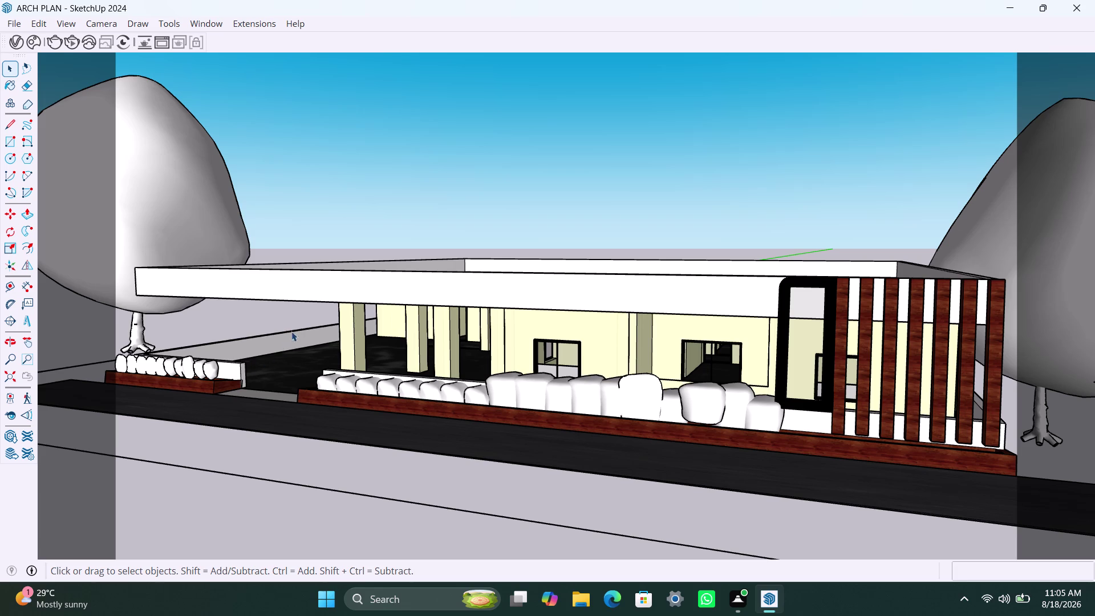
Orbit and zoom out to view the whole house with its hedges and two trees, then open File.
scroll(down, 3)
scroll(down, 3)
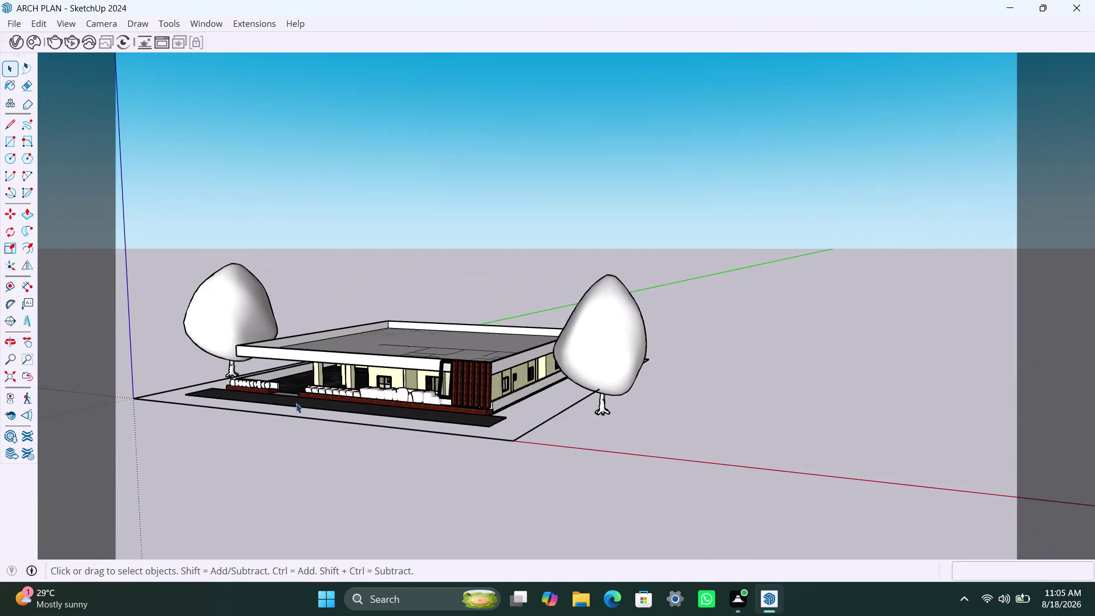
middle_drag(296, 403, 372, 401)
scroll(down, 3)
middle_drag(361, 405, 393, 403)
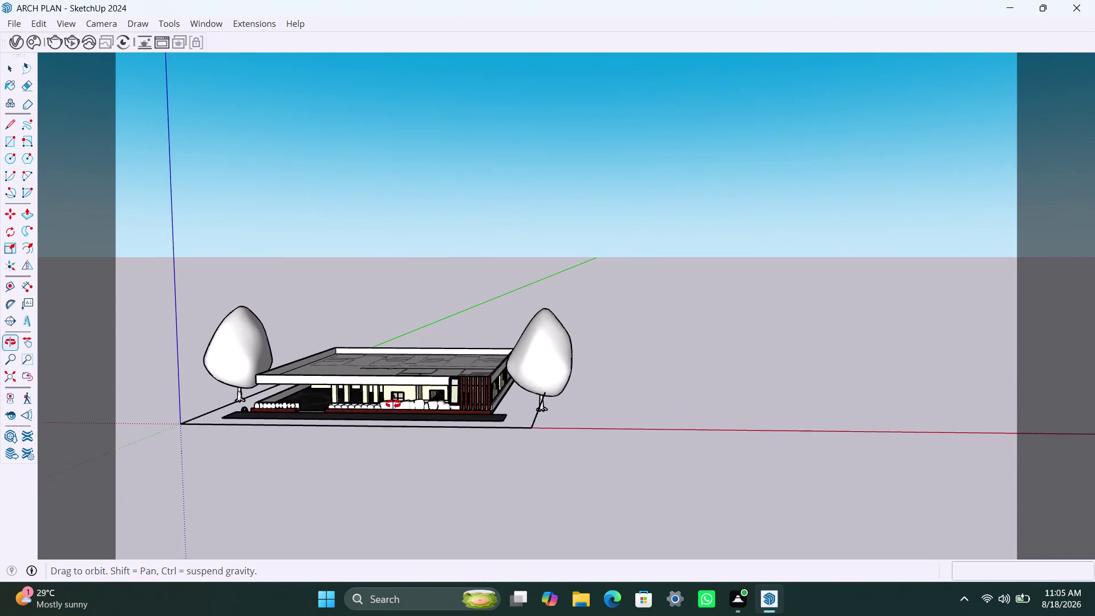
middle_drag(393, 404, 396, 404)
scroll(down, 3)
middle_drag(384, 423, 418, 425)
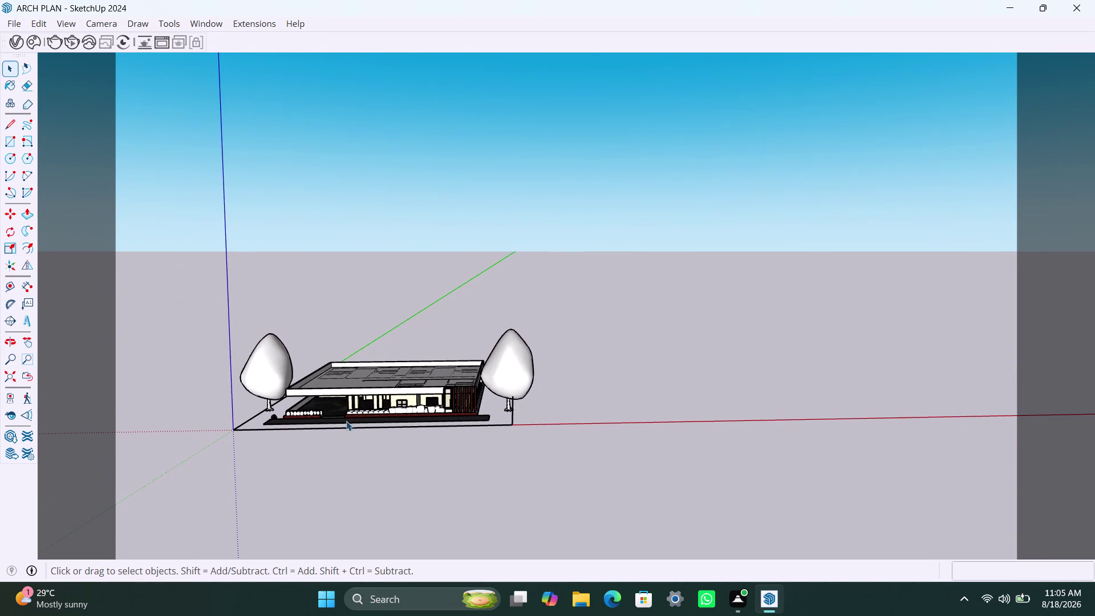
scroll(up, 3)
middle_drag(336, 426, 332, 426)
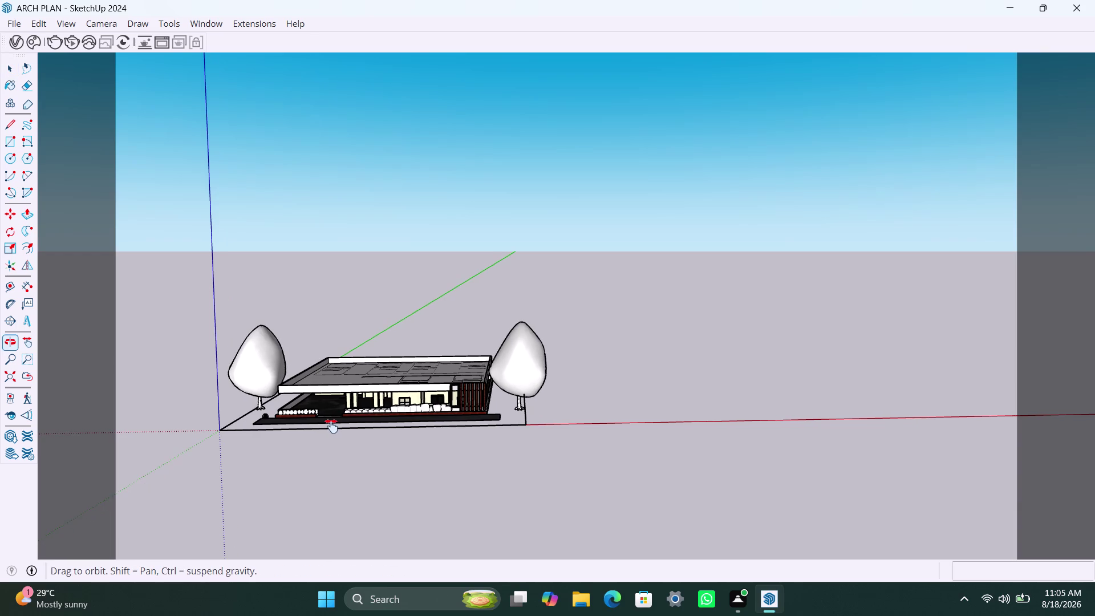
middle_drag(332, 426, 282, 448)
scroll(up, 3)
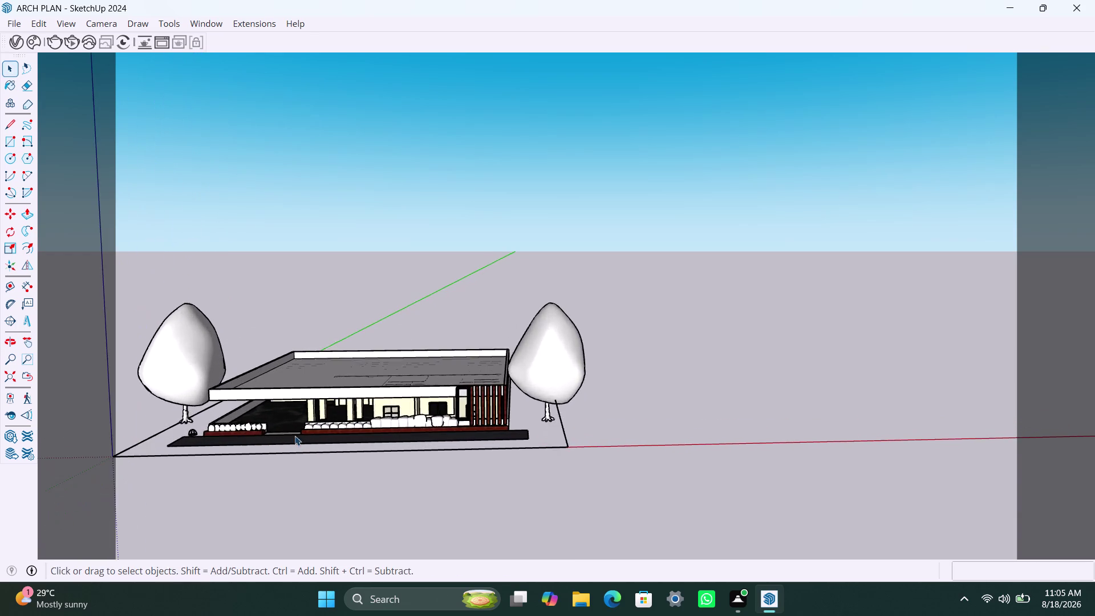
scroll(up, 3)
middle_drag(287, 427, 219, 457)
scroll(down, 3)
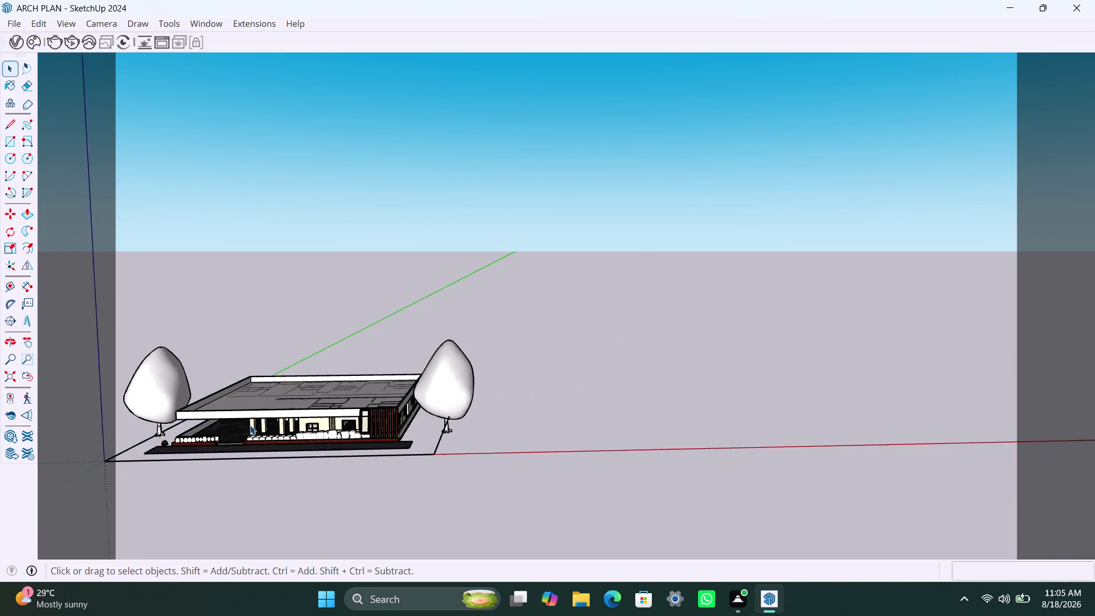
click(19, 24)
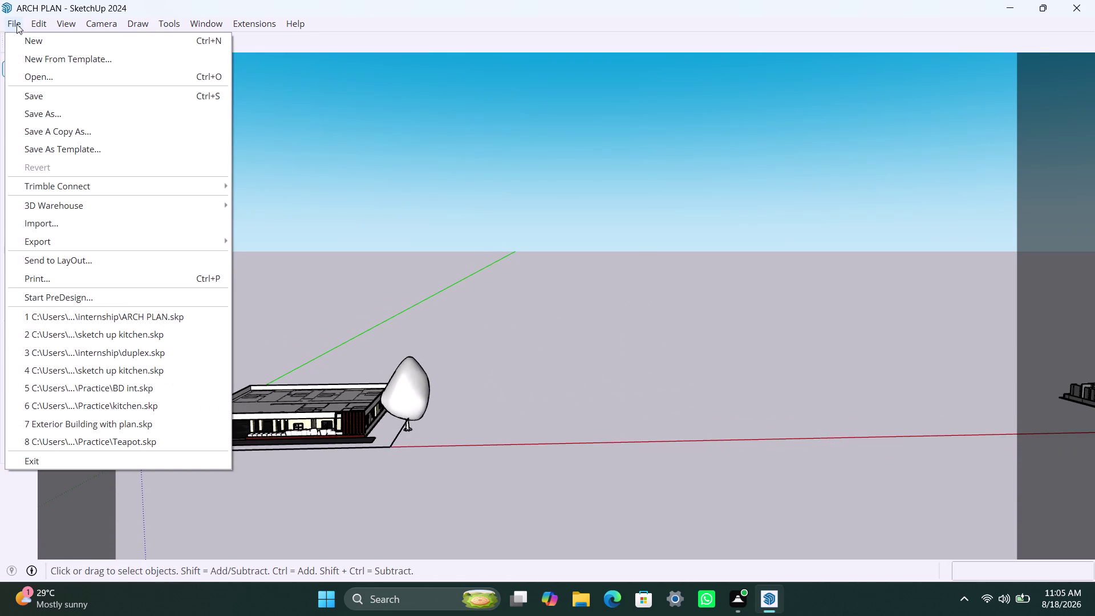
Import the AutoCAD drawing 'ARCH PLANS - 900 SQ YRDS Day 03' and dismiss the Import Results.
click(92, 218)
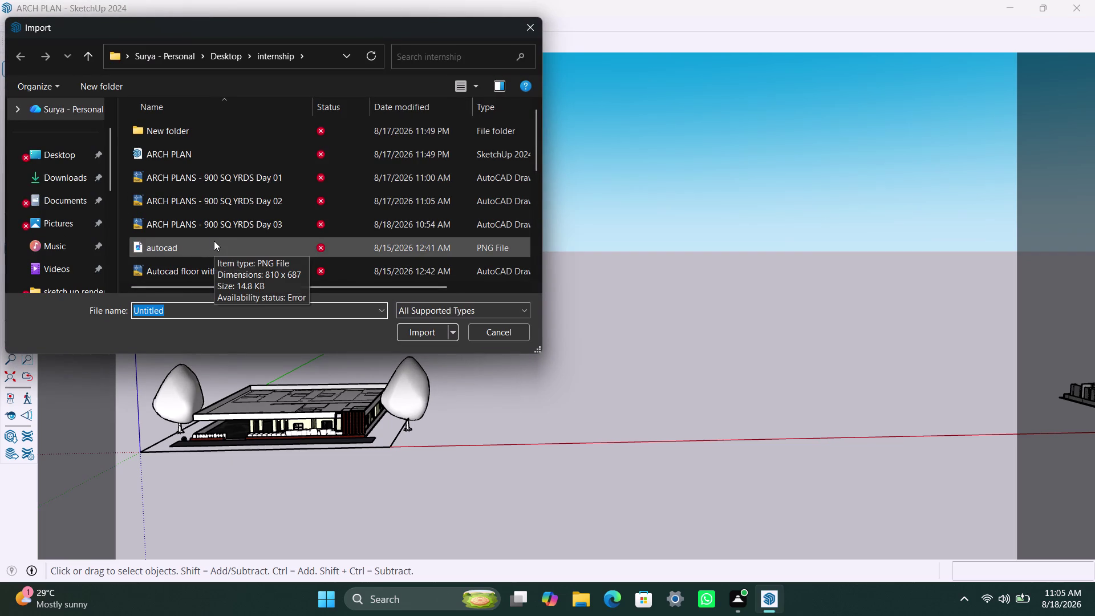
click(213, 232)
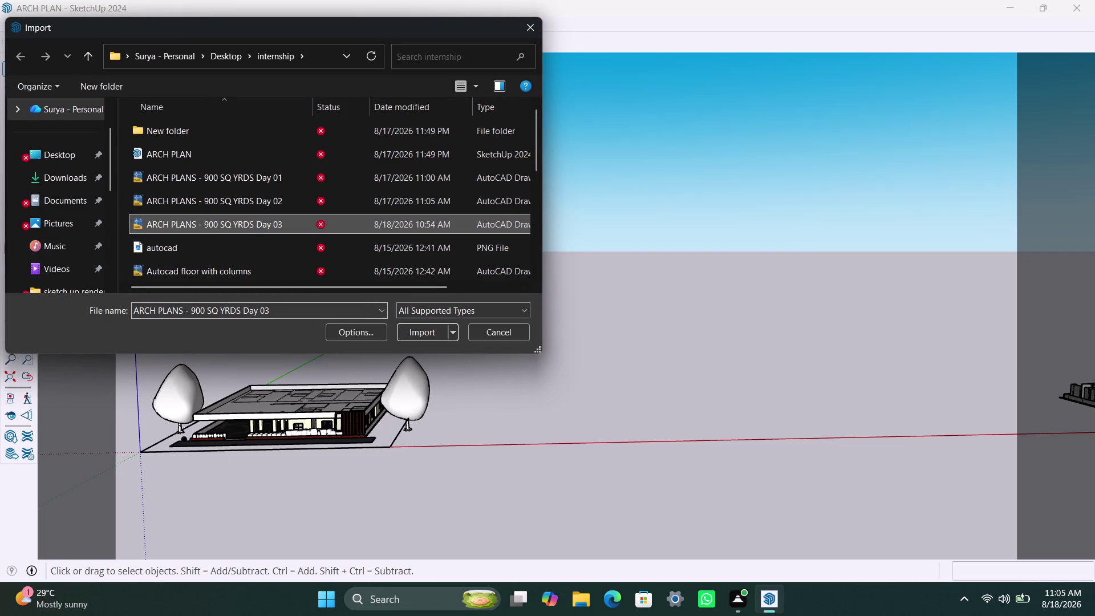
click(435, 331)
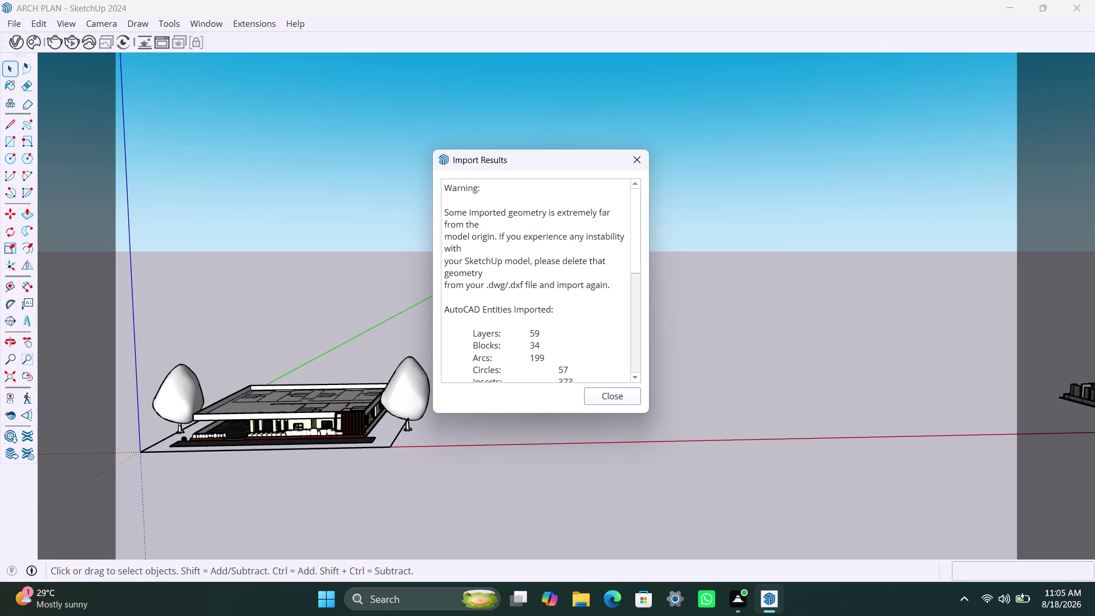
click(615, 401)
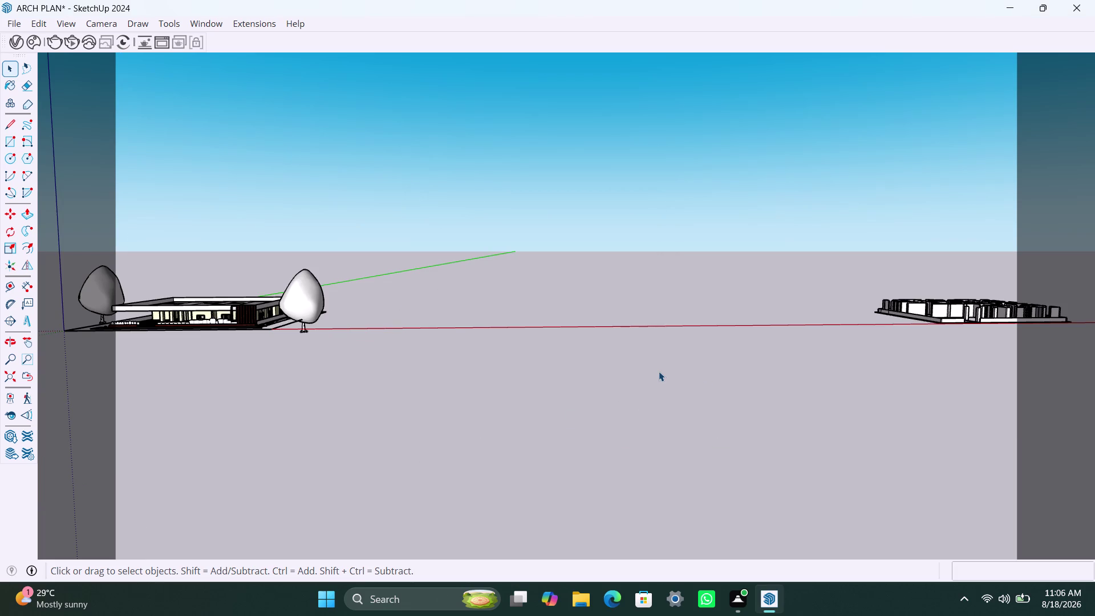
Zoom out to view the imported plan beside the house, then quit to get ARCH PLAN's save prompt.
scroll(down, 3)
scroll(down, 3)
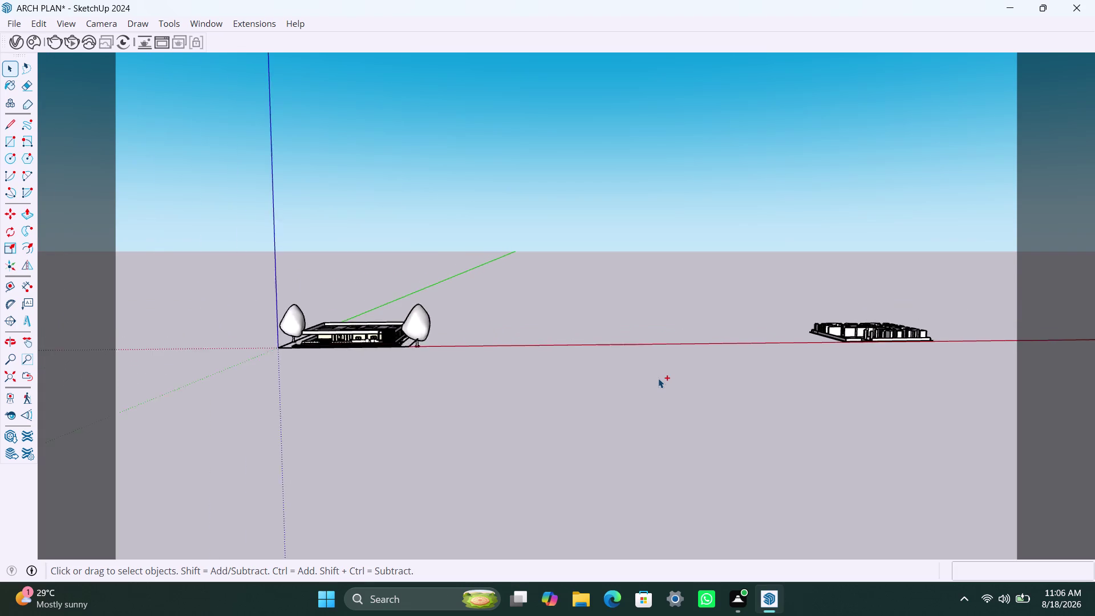
scroll(down, 3)
scroll(down, 3)
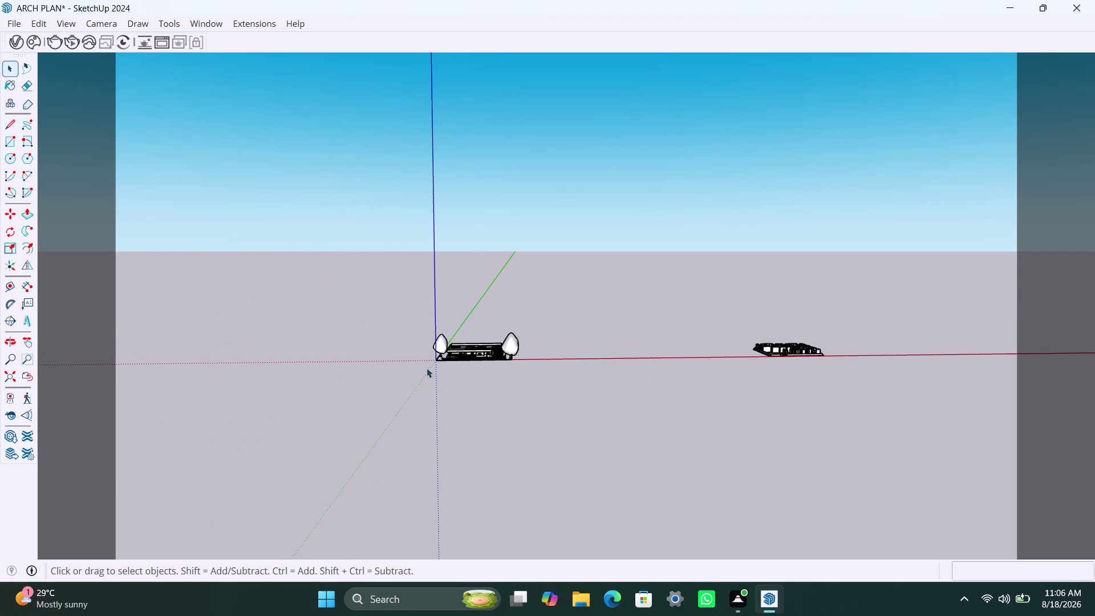
scroll(up, 3)
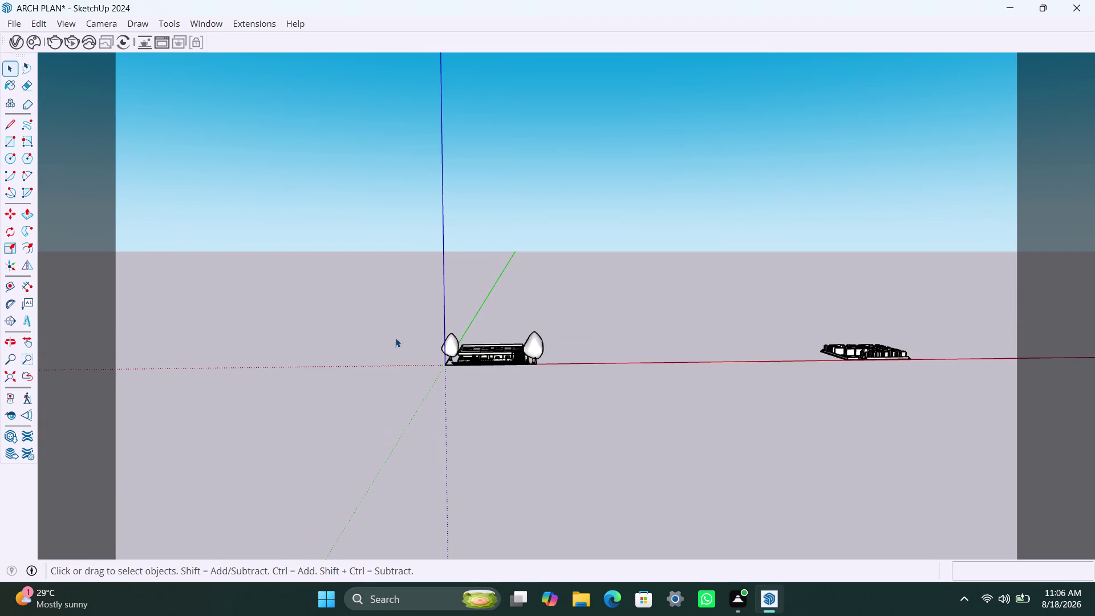
scroll(up, 3)
scroll(up, 3)
scroll(down, 3)
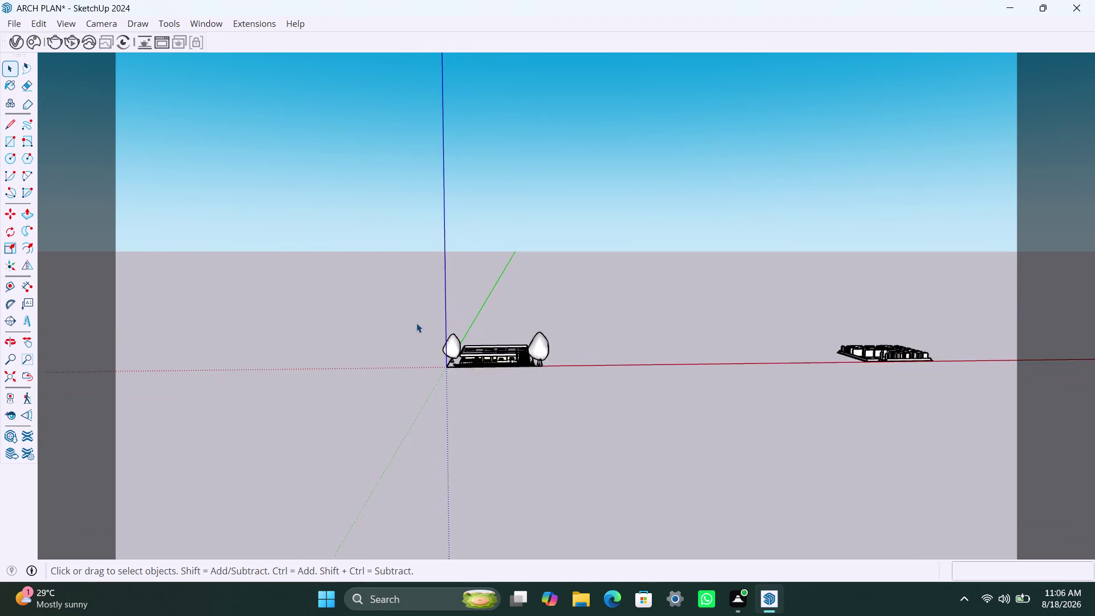
scroll(up, 3)
scroll(down, 3)
scroll(down, 3)
scroll(left, 3)
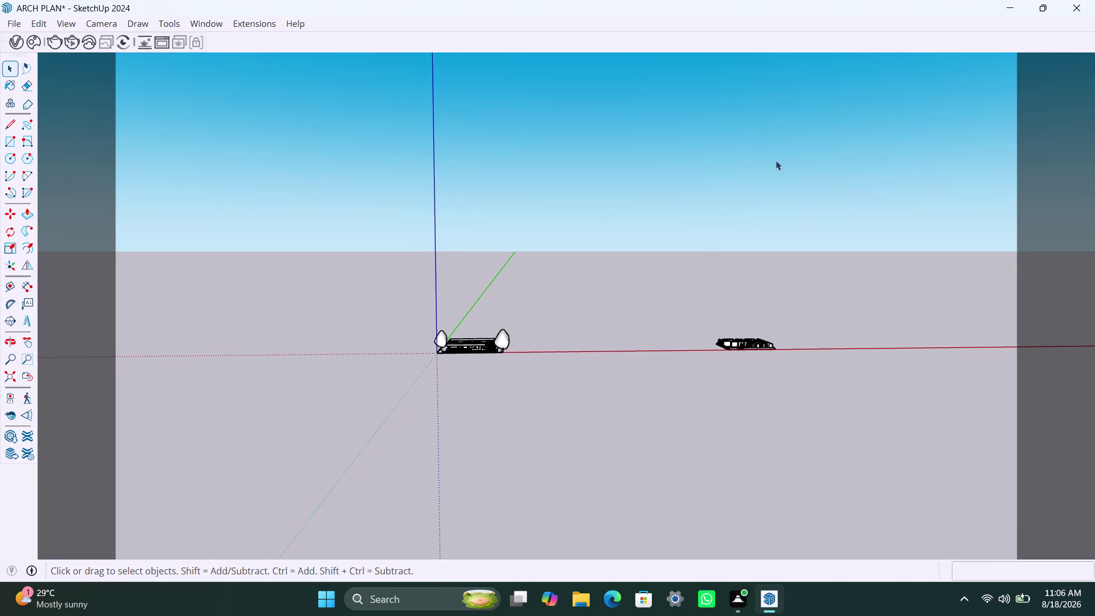
click(1094, 0)
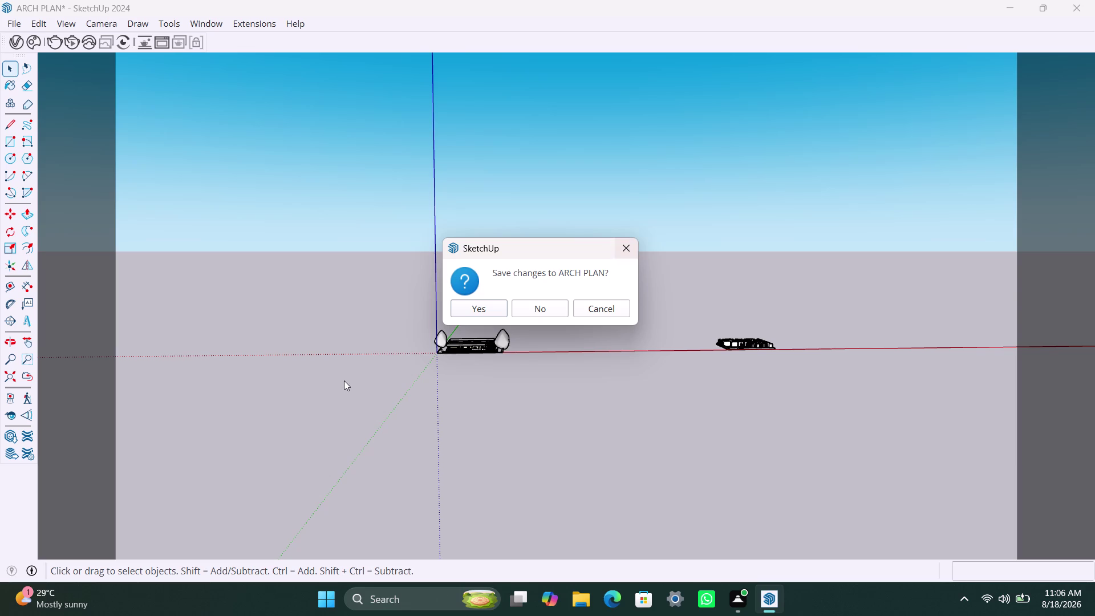